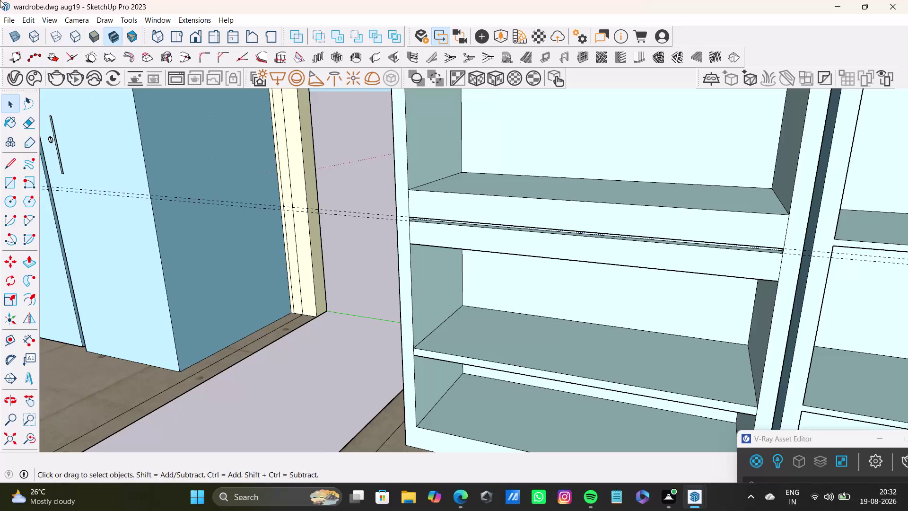
Place a trial guide just below the upper shelf's front edge with the Tape Measure.
scroll(down, 3)
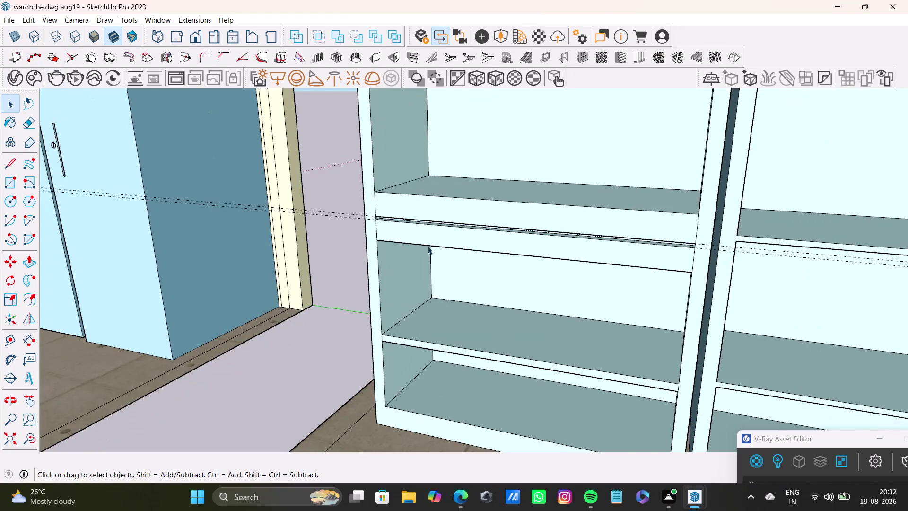
scroll(down, 3)
middle_drag(619, 295, 403, 236)
scroll(up, 3)
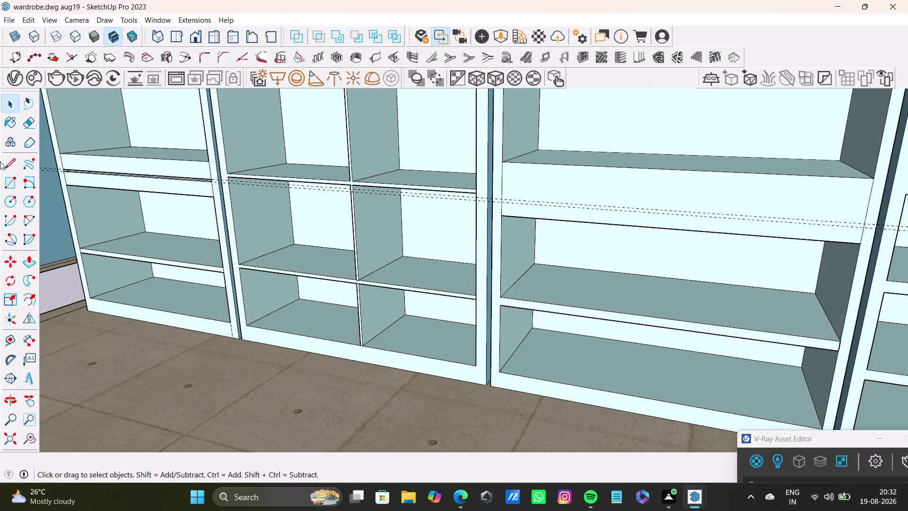
key(t)
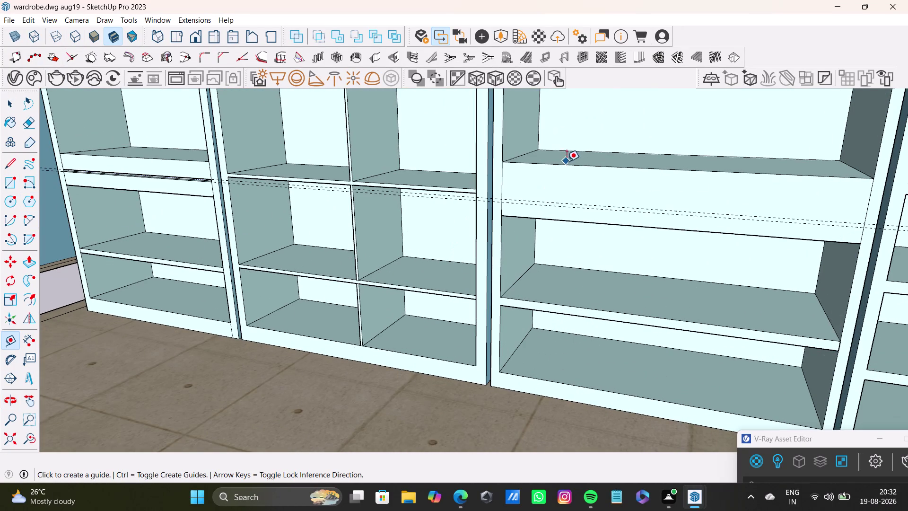
click(578, 165)
click(577, 193)
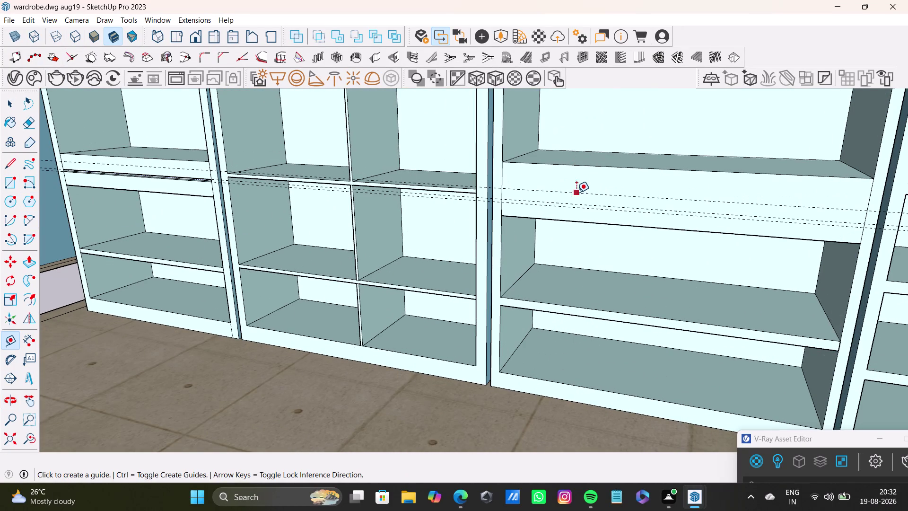
Delete all existing guide lines with Edit > Delete Guides.
middle_drag(625, 277, 494, 252)
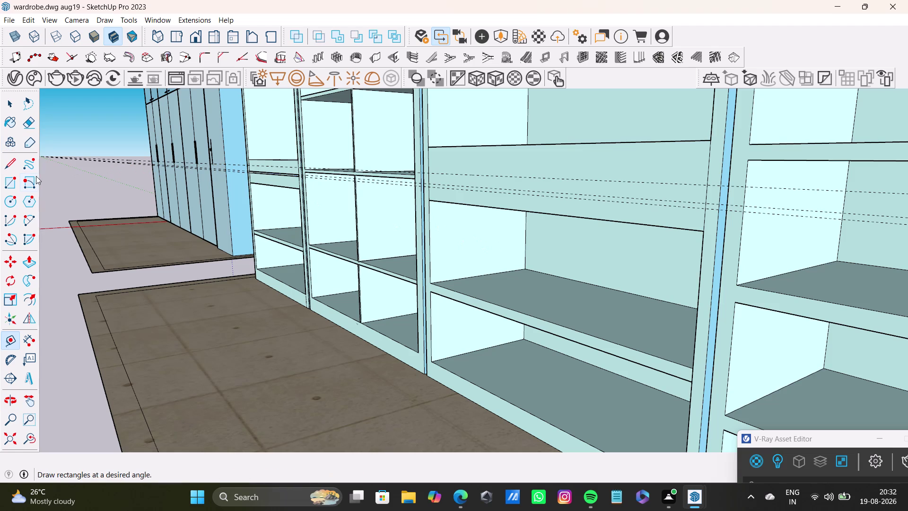
click(29, 20)
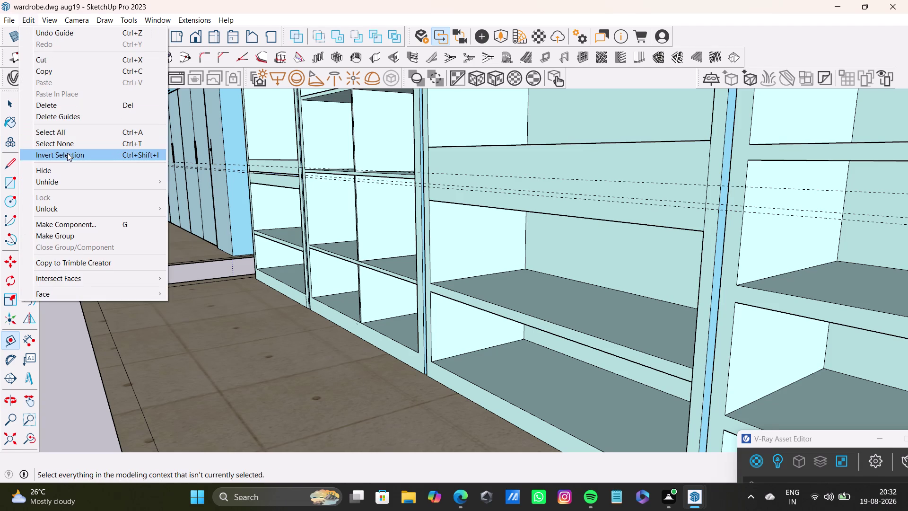
click(62, 117)
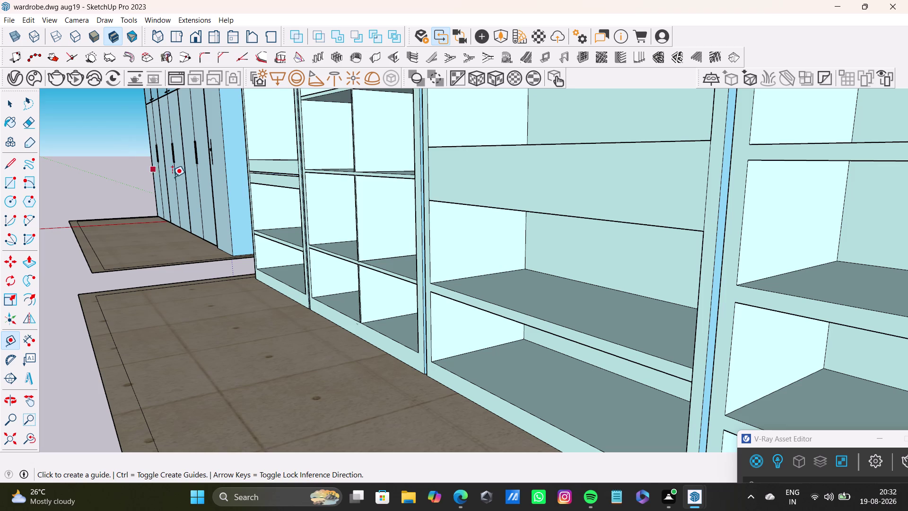
Pull two new guides down from the upper shelf's front edge.
click(487, 144)
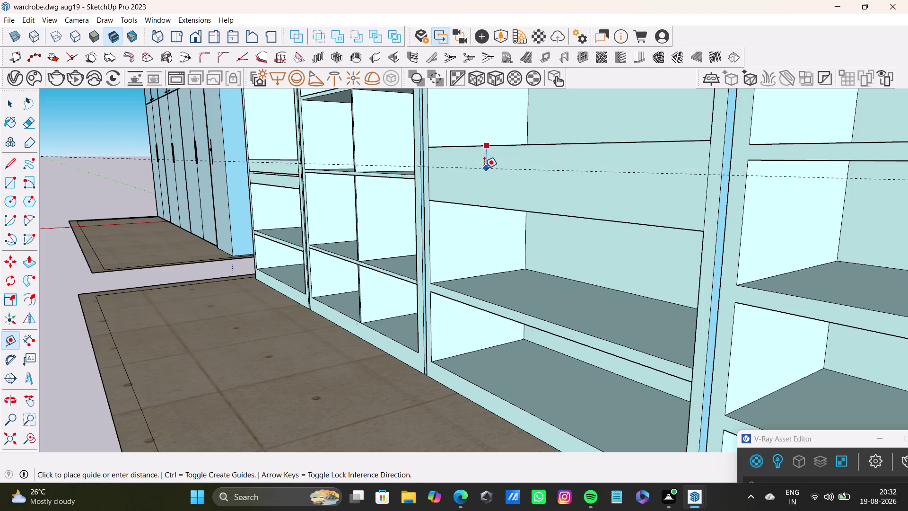
click(484, 168)
middle_drag(522, 228, 535, 224)
click(541, 207)
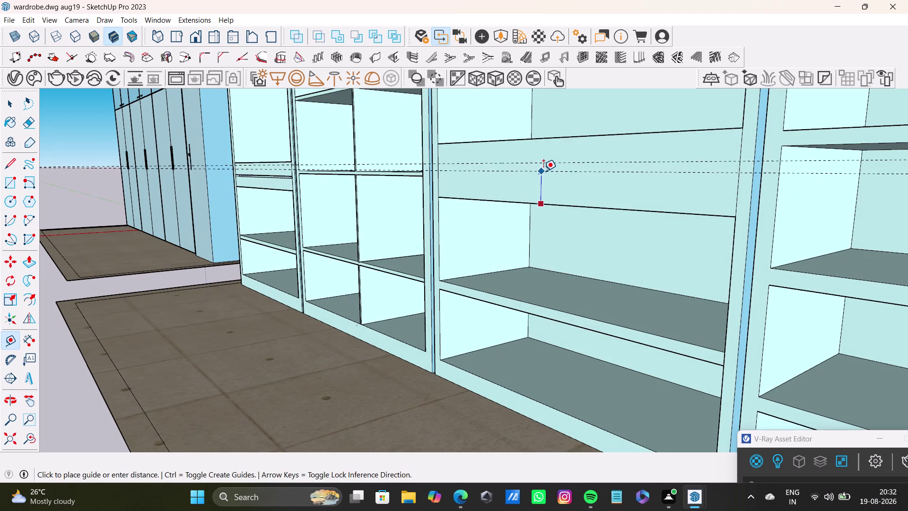
click(544, 168)
key(space)
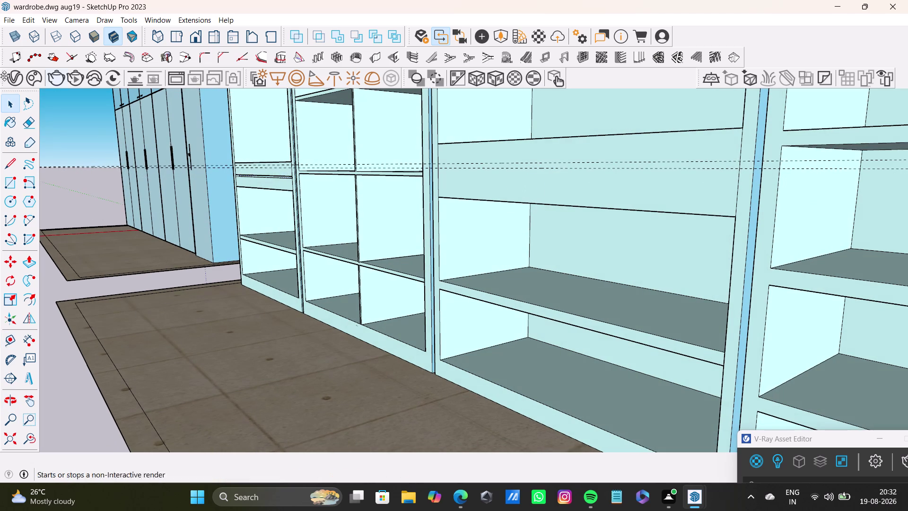
click(8, 165)
Trace a line along the first guide from the left post to the right post.
scroll(up, 3)
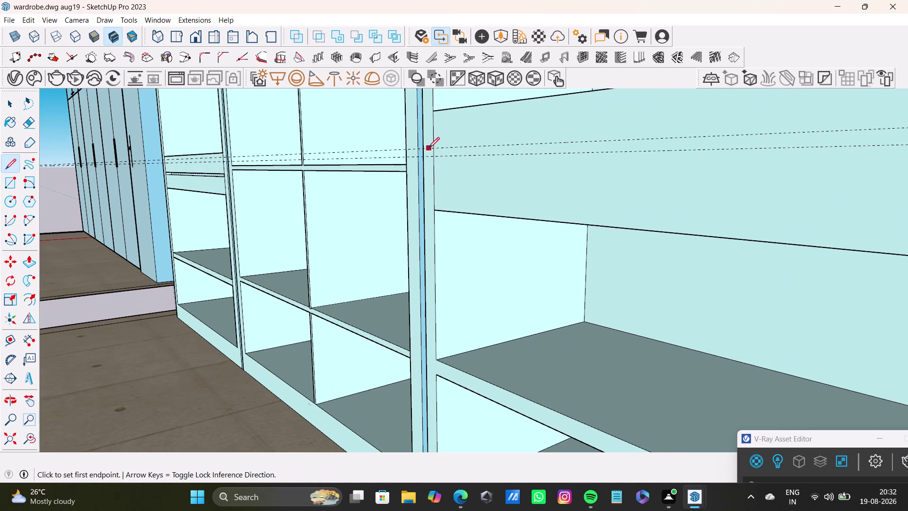
scroll(down, 3)
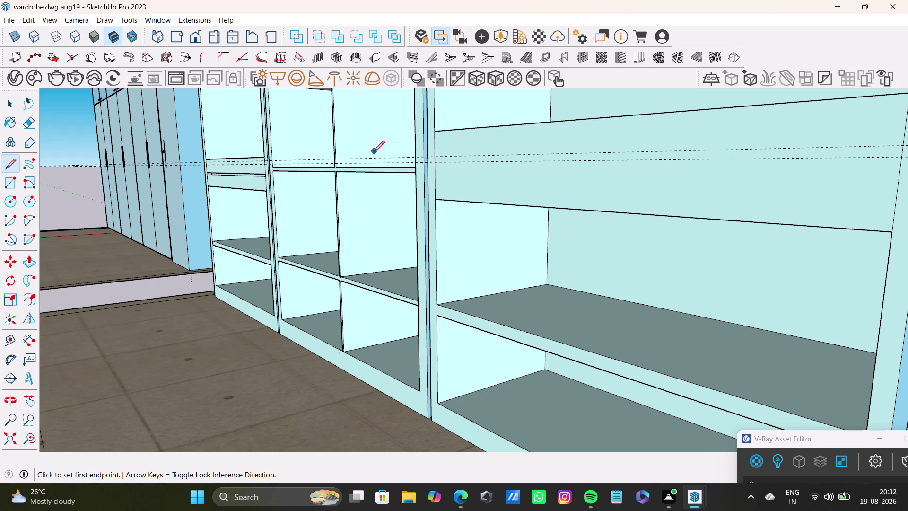
scroll(down, 3)
middle_drag(581, 194, 396, 237)
middle_drag(404, 238, 469, 238)
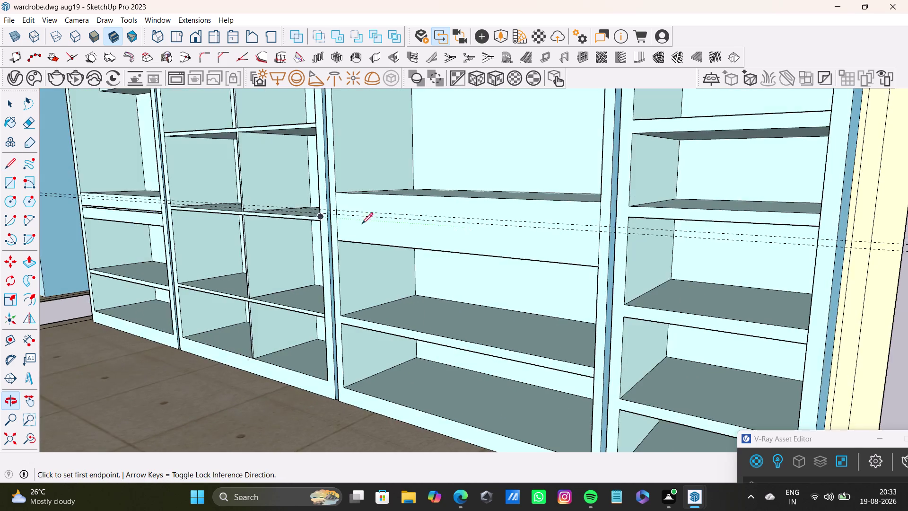
scroll(up, 3)
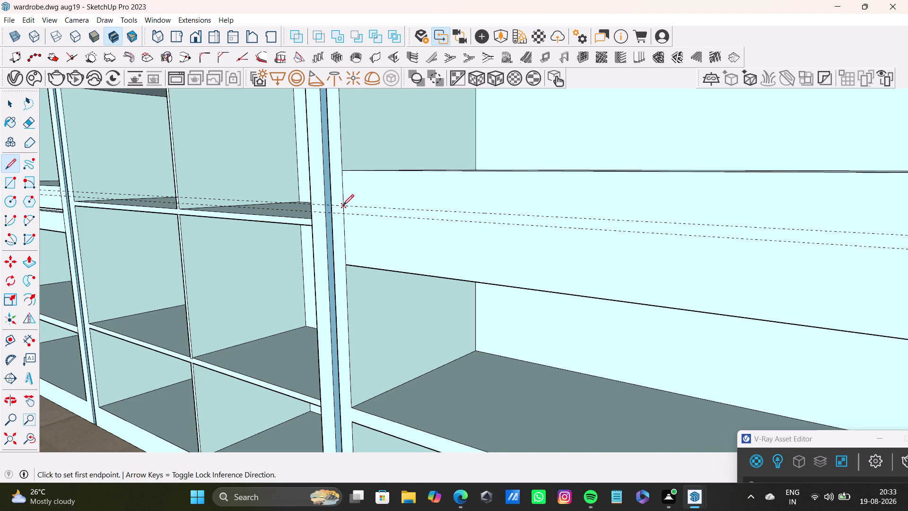
click(343, 205)
scroll(down, 3)
middle_drag(755, 232, 505, 210)
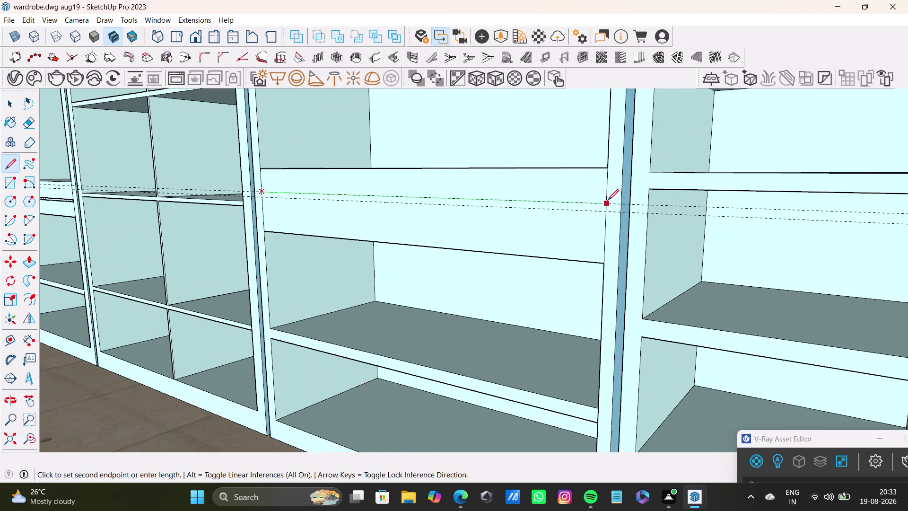
click(607, 201)
key(space)
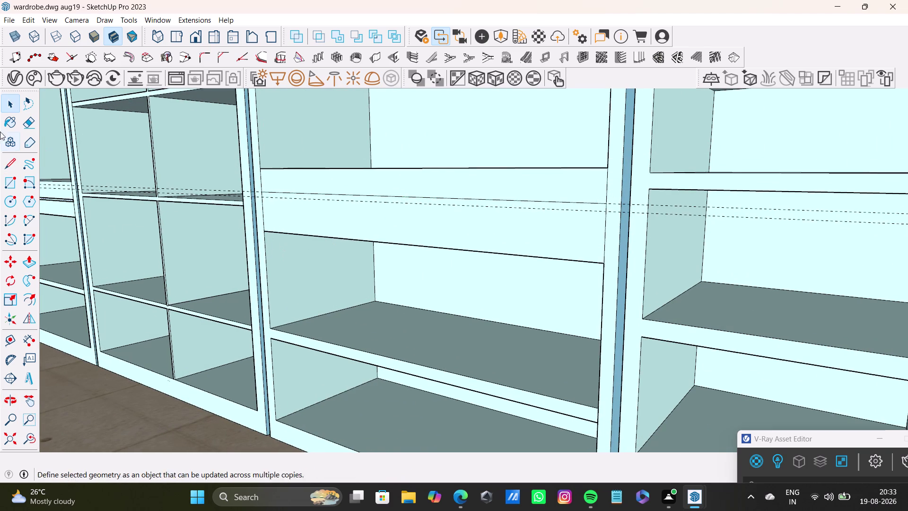
Trace a second line along the other guide across to the right post.
click(12, 162)
scroll(up, 3)
click(267, 199)
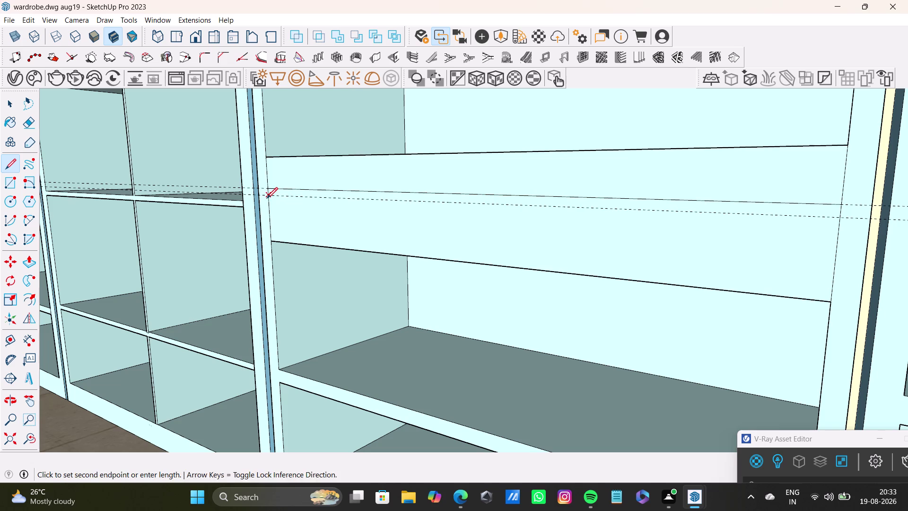
click(840, 214)
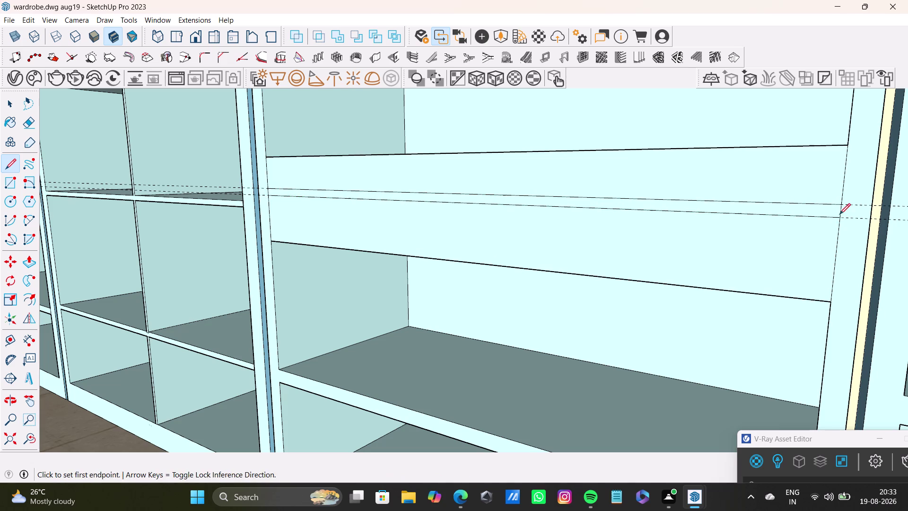
key(space)
Redraw the guide line from the post to the far side post to close the strip.
click(786, 210)
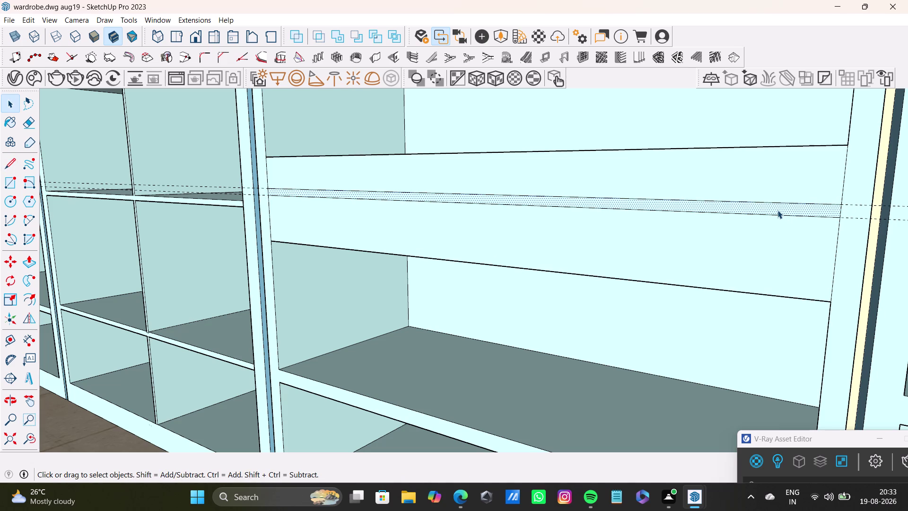
key(ctrl+z)
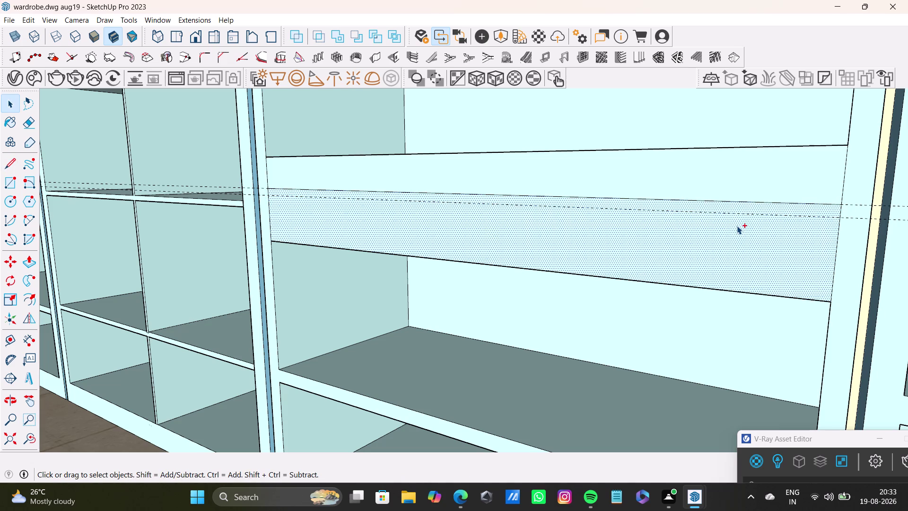
click(10, 160)
scroll(up, 3)
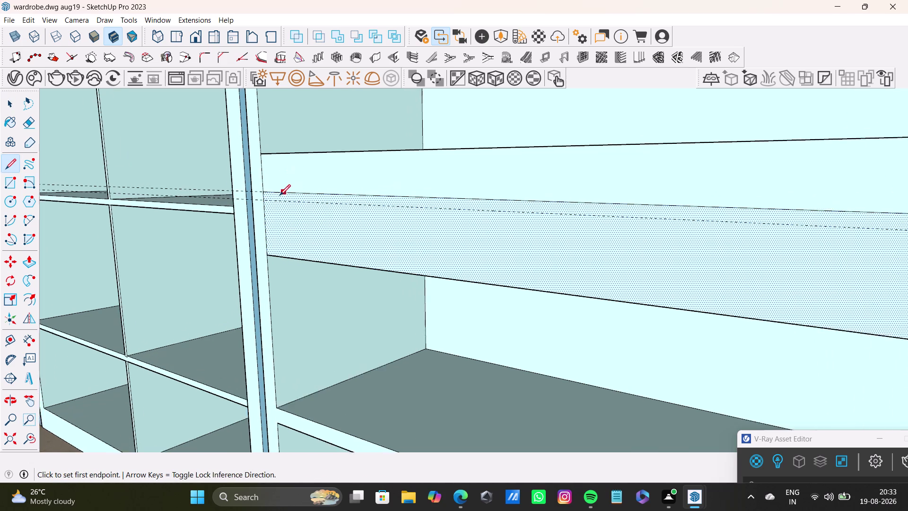
scroll(up, 3)
click(254, 201)
scroll(down, 3)
middle_drag(828, 232, 530, 227)
scroll(down, 3)
middle_drag(808, 240, 579, 229)
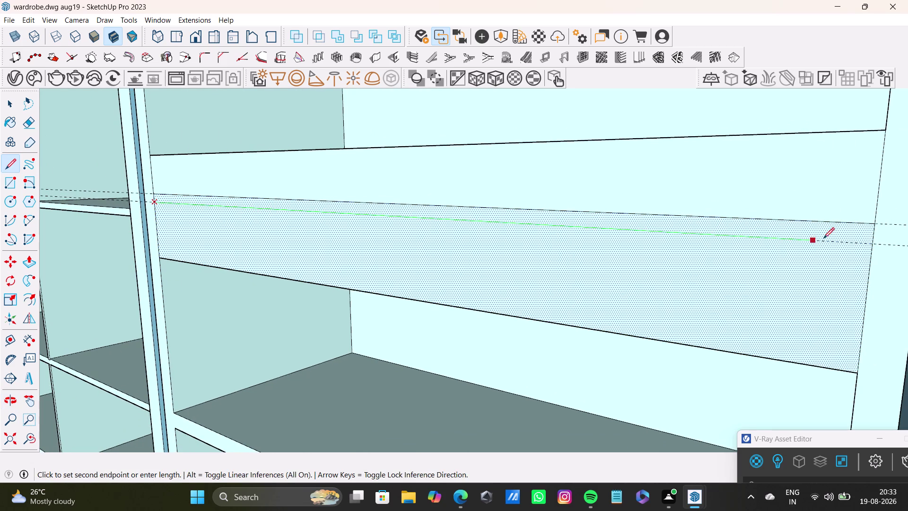
click(871, 242)
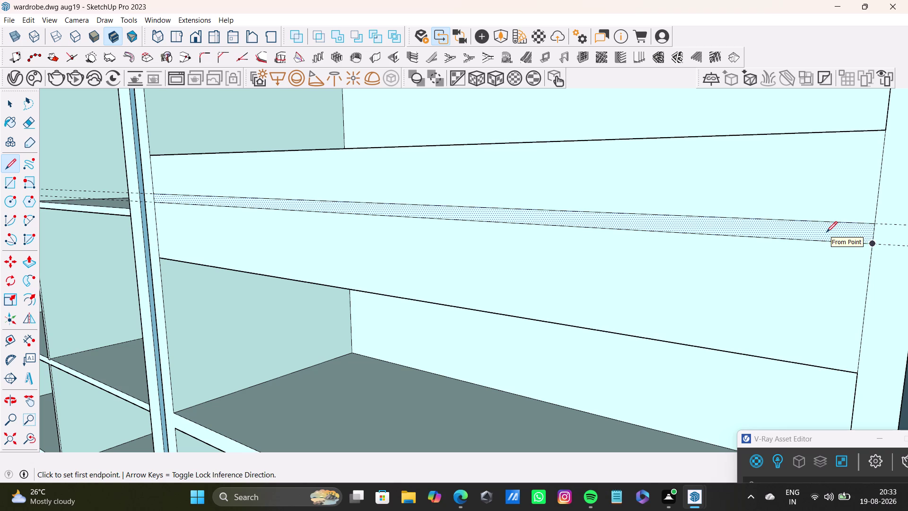
key(space)
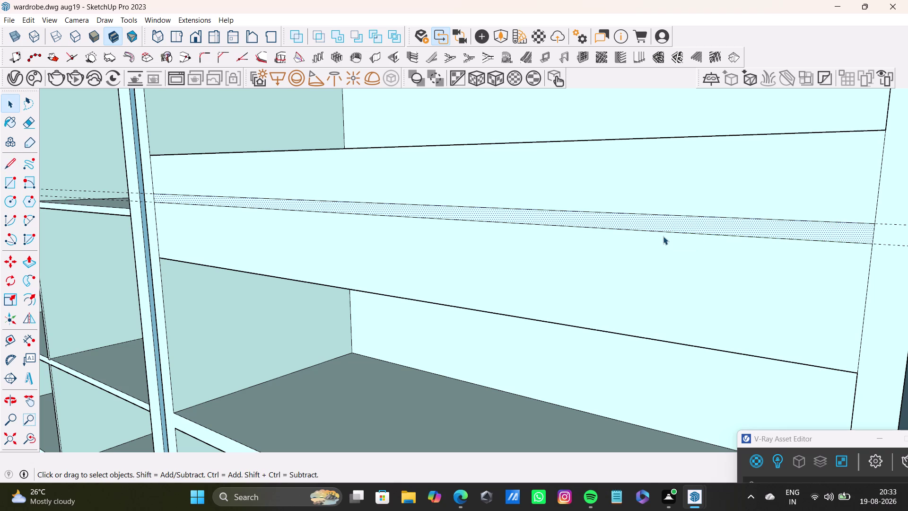
Push the thin strip on the shelf front back into the shelf.
click(670, 218)
key(p)
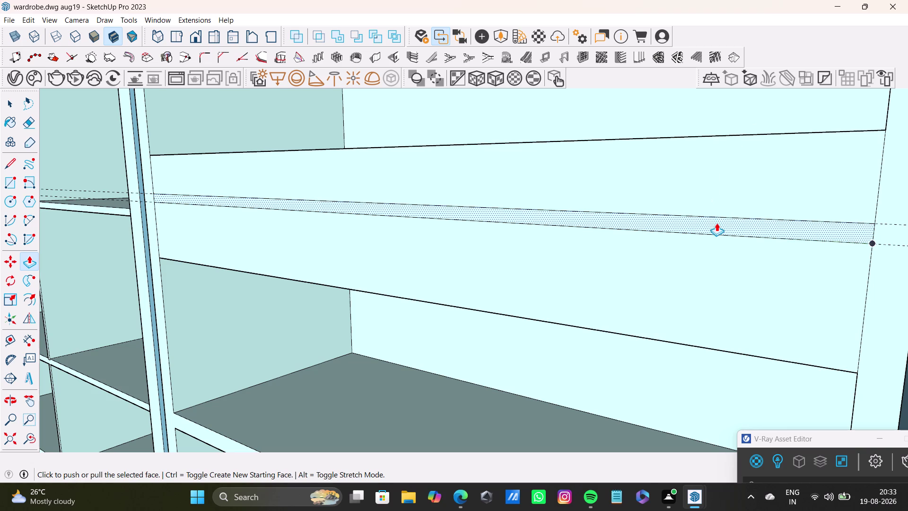
drag(717, 223, 722, 213)
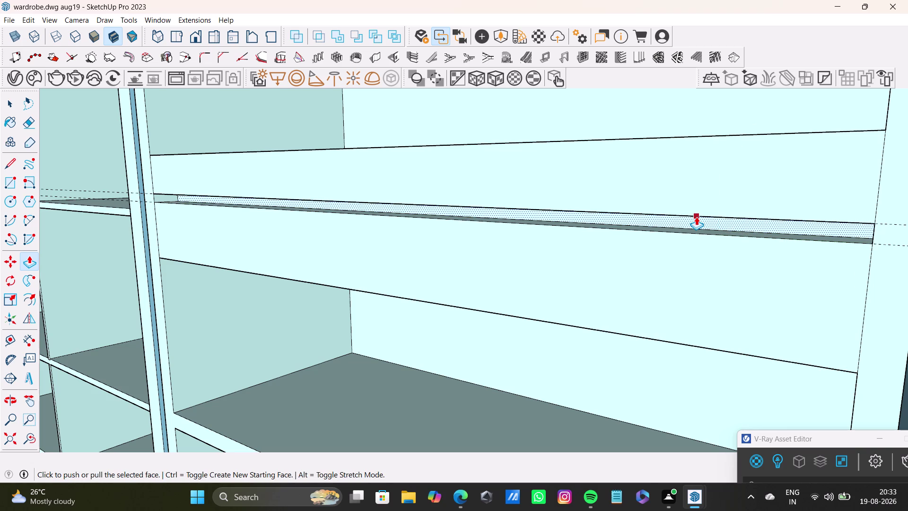
key(space)
scroll(down, 3)
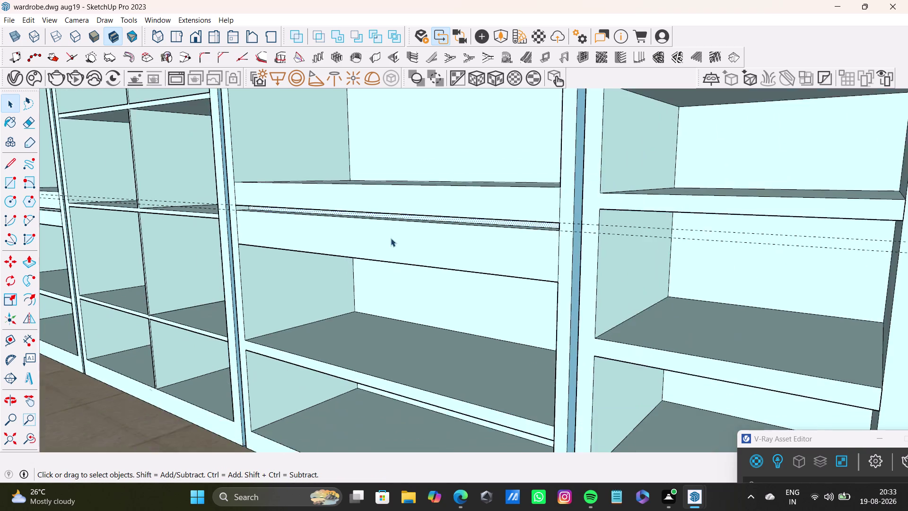
middle_drag(401, 235, 440, 322)
scroll(down, 3)
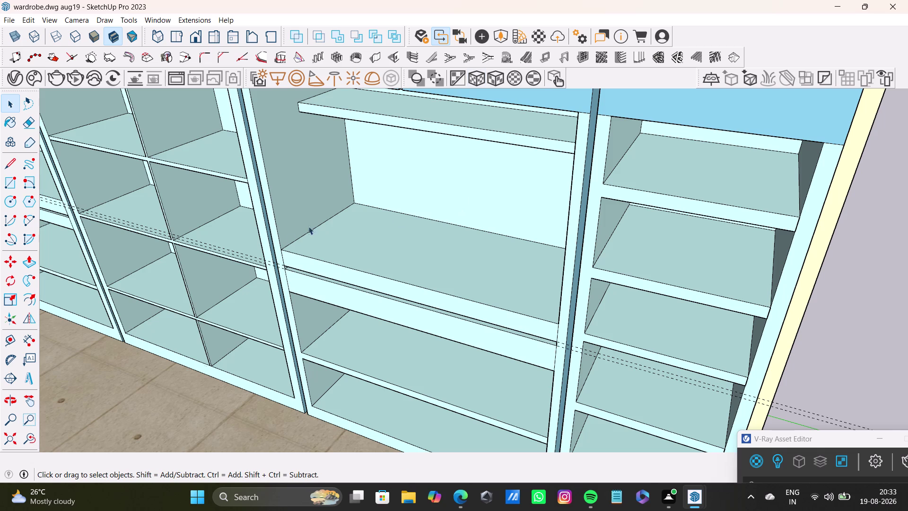
scroll(down, 3)
middle_drag(318, 209, 393, 234)
scroll(down, 3)
middle_drag(359, 227, 375, 164)
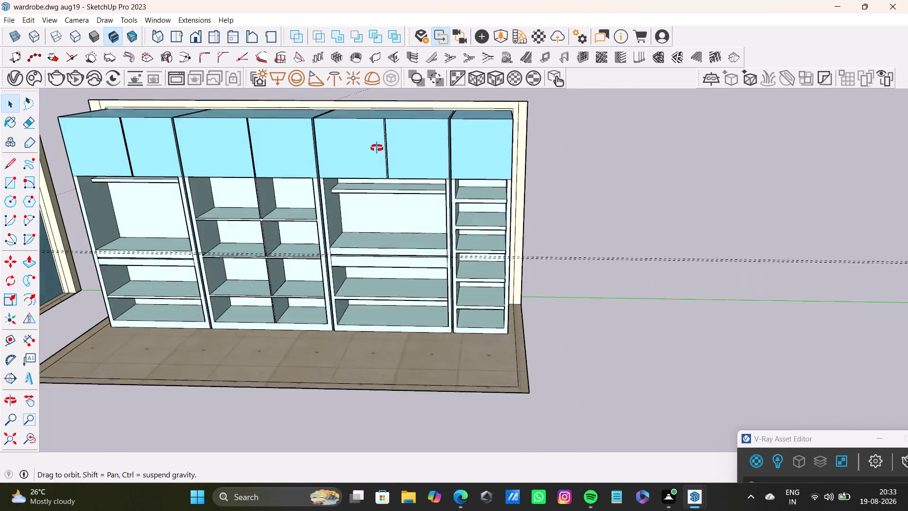
middle_drag(376, 163, 379, 133)
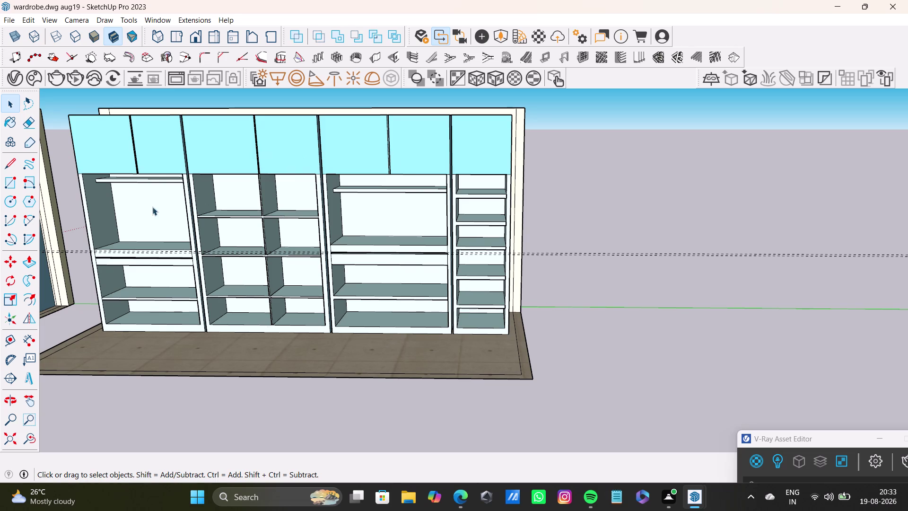
middle_drag(187, 203, 156, 168)
scroll(up, 3)
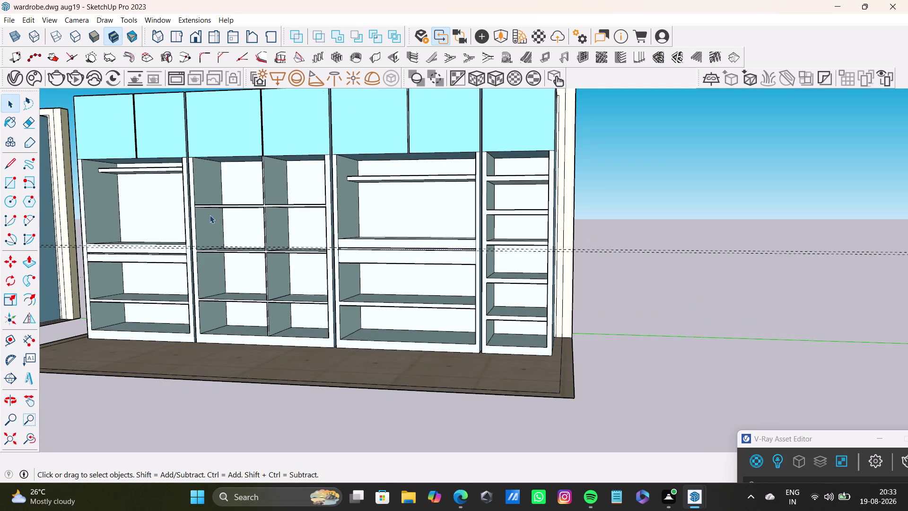
scroll(down, 3)
middle_drag(370, 237, 490, 245)
scroll(up, 3)
middle_drag(316, 247, 268, 284)
scroll(up, 3)
middle_drag(349, 225, 251, 245)
scroll(down, 3)
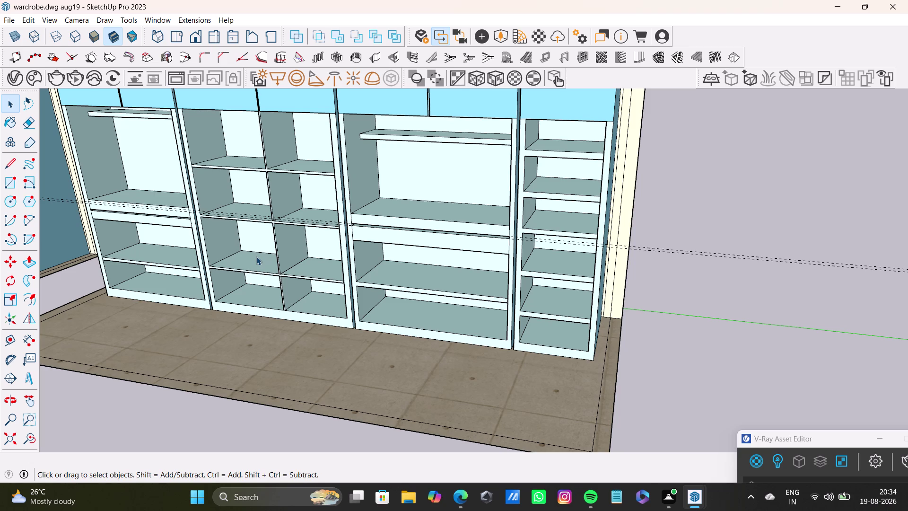
middle_drag(283, 294, 302, 287)
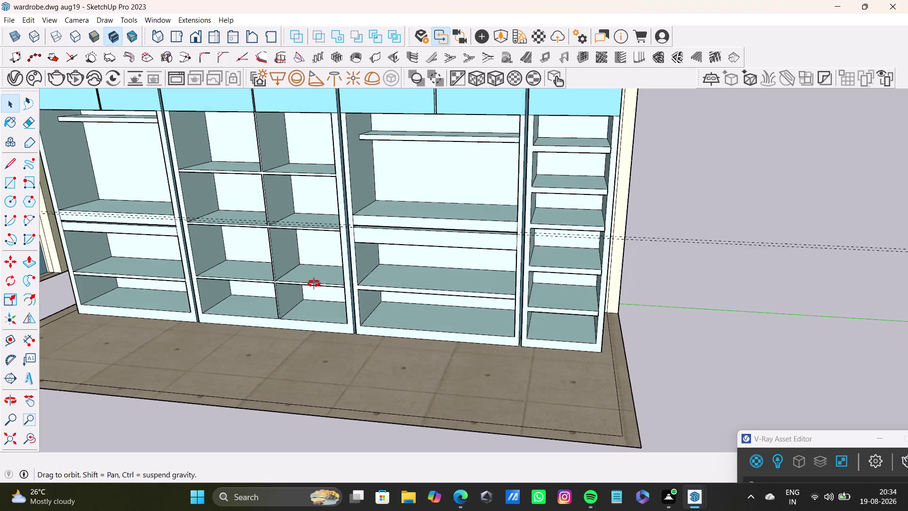
middle_drag(303, 287, 322, 285)
scroll(up, 3)
middle_drag(264, 283, 252, 293)
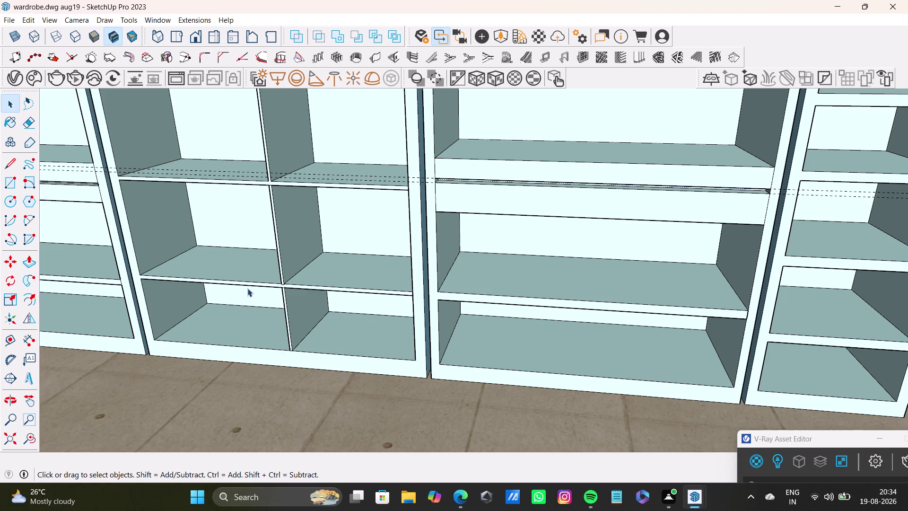
Pull the left cubby's shelf top up to a new height.
click(243, 263)
key(p)
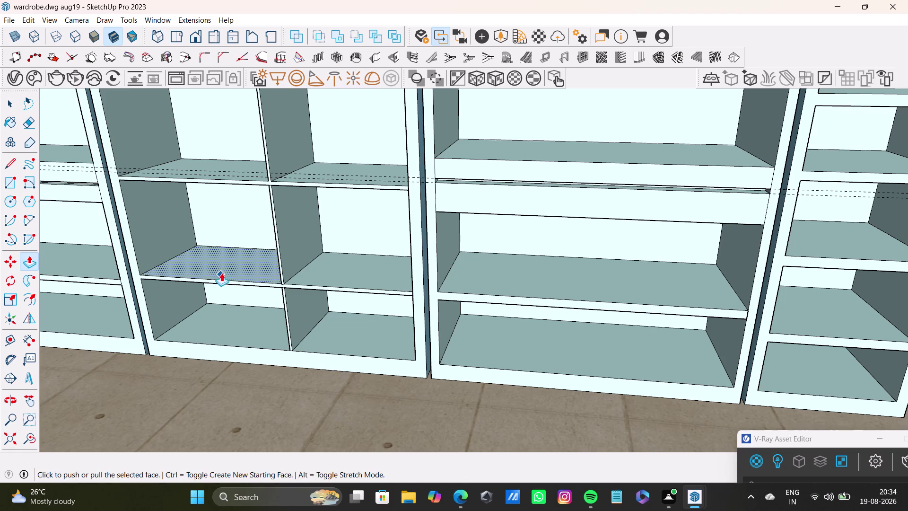
drag(231, 269, 192, 248)
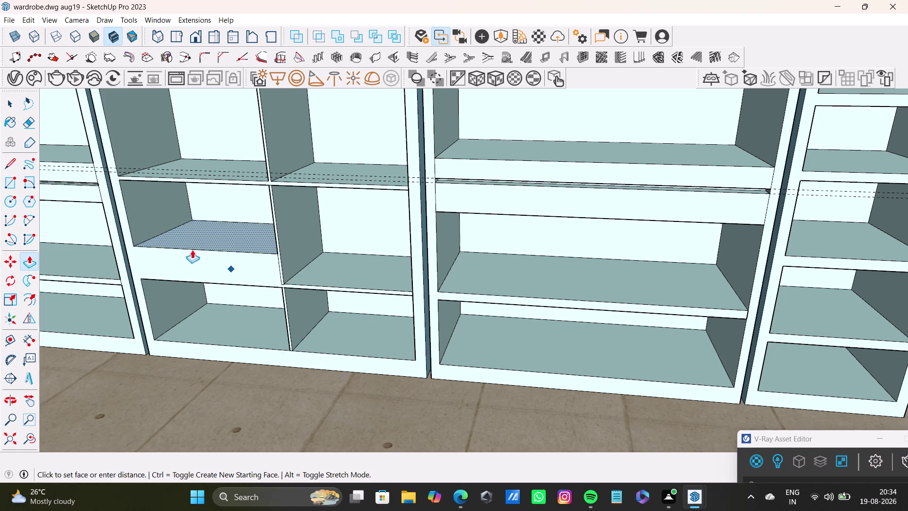
drag(191, 247, 199, 267)
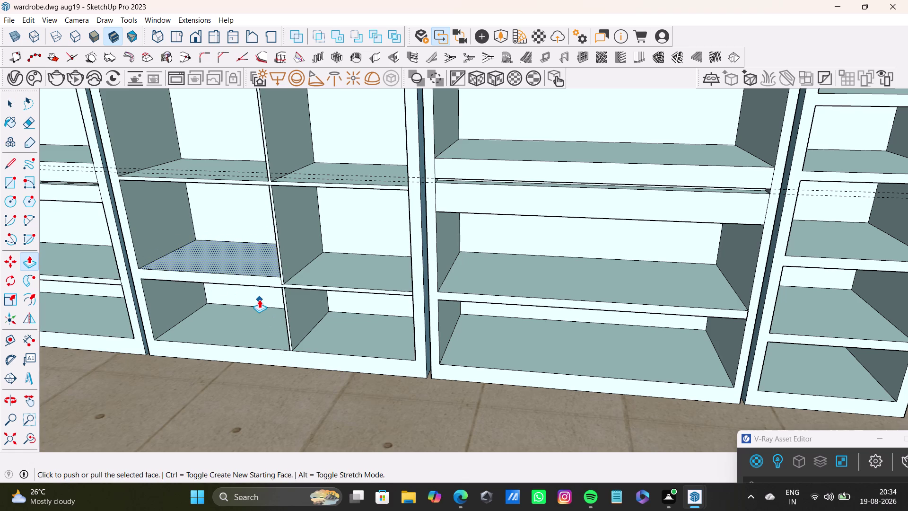
key(space)
Raise the right cubby's shelf top to match the left one.
click(322, 267)
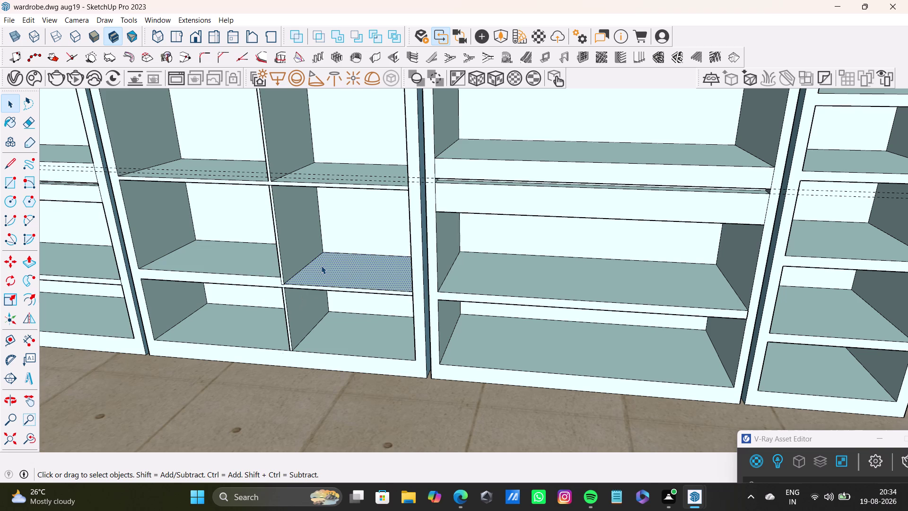
key(p)
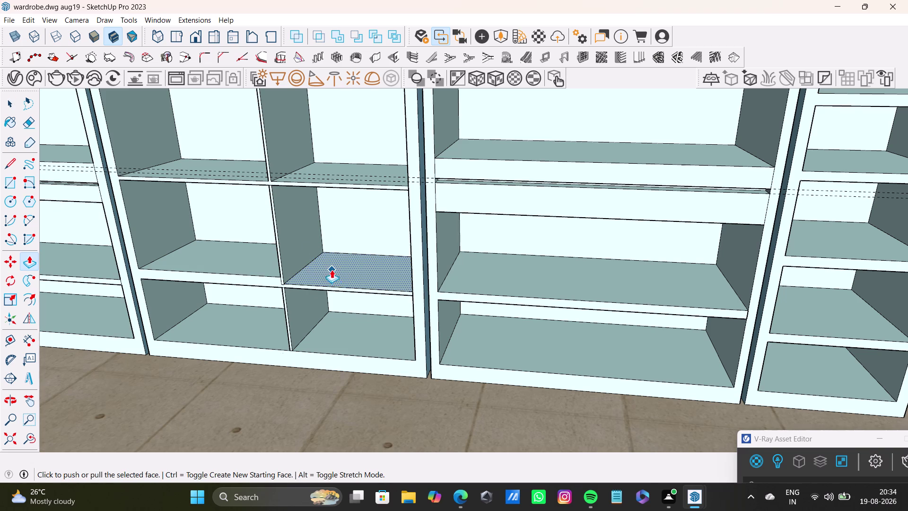
drag(332, 270, 269, 263)
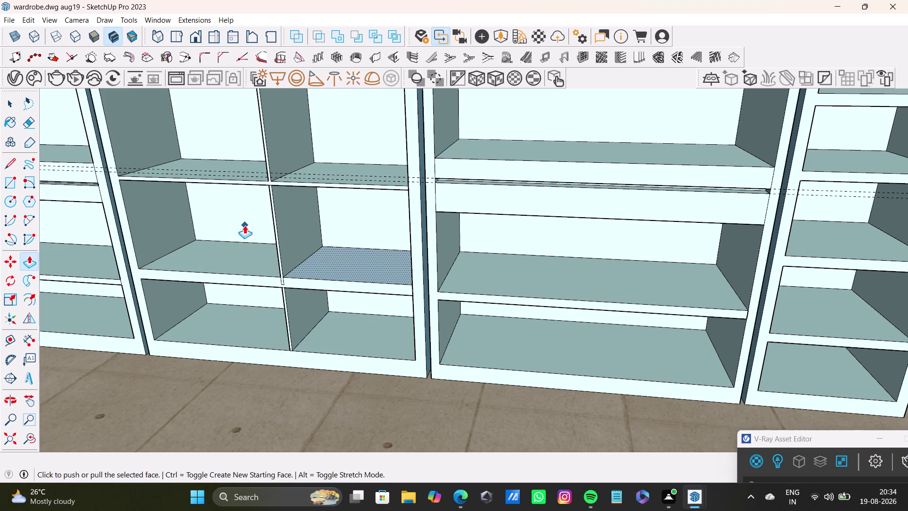
key(space)
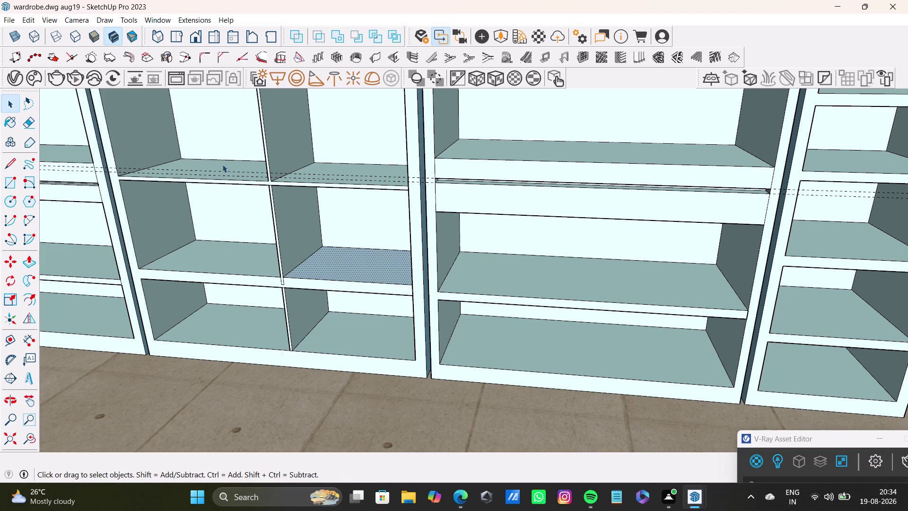
middle_drag(278, 209, 258, 270)
Pull the upper-left cubby shelf top to a new height.
click(232, 165)
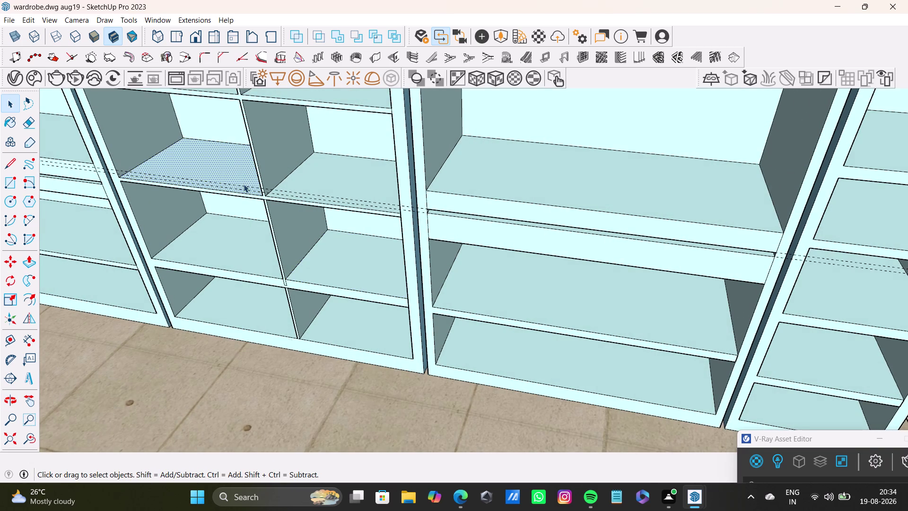
key(p)
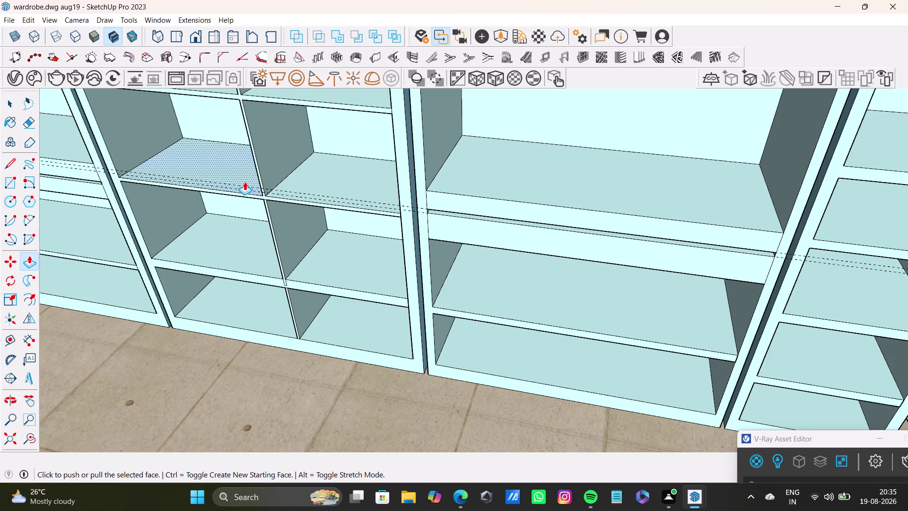
drag(244, 182, 244, 176)
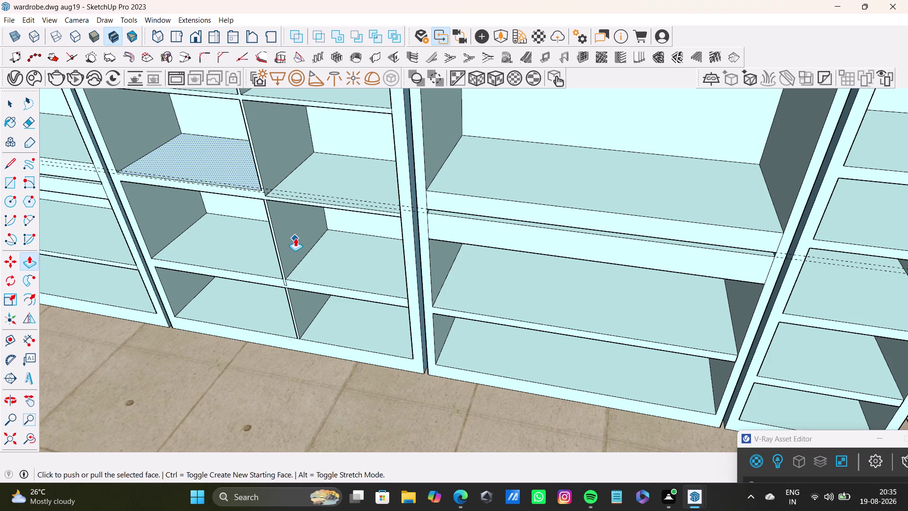
key(space)
Push and pull the upper-right cubby shelf face to adjust its thickness.
click(331, 170)
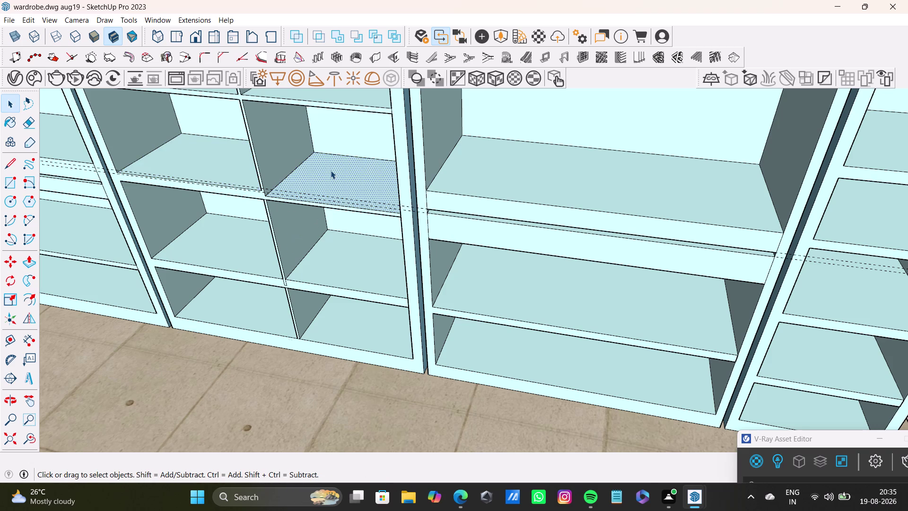
key(p)
drag(333, 172, 311, 174)
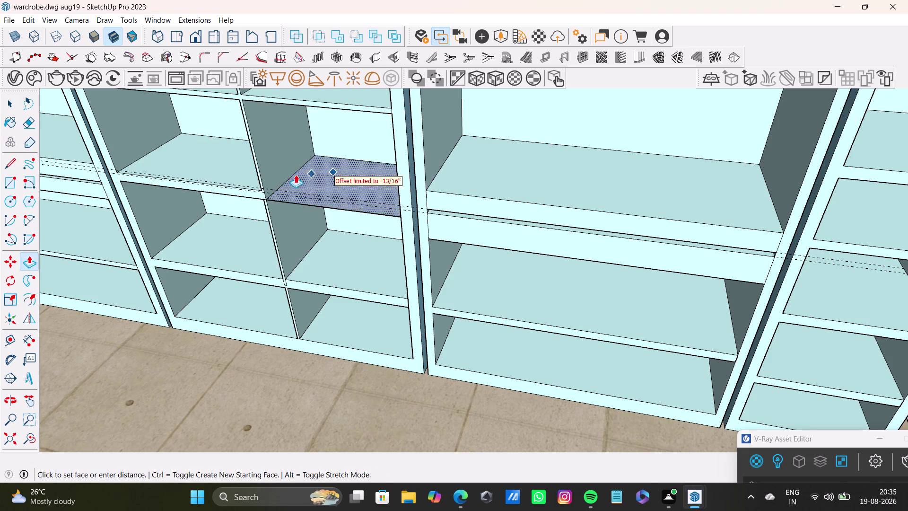
drag(311, 175, 247, 167)
scroll(down, 3)
middle_drag(288, 208, 343, 180)
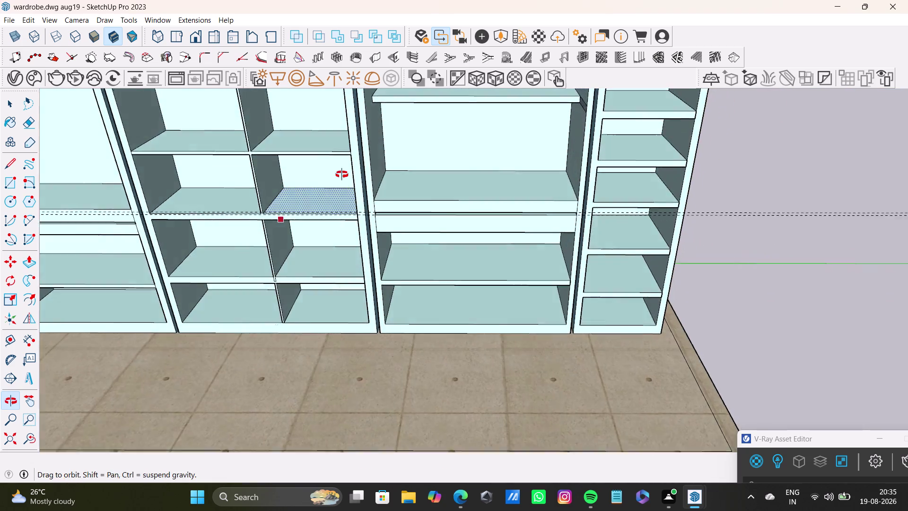
middle_drag(342, 181, 337, 163)
scroll(down, 3)
middle_drag(309, 174, 315, 170)
scroll(up, 3)
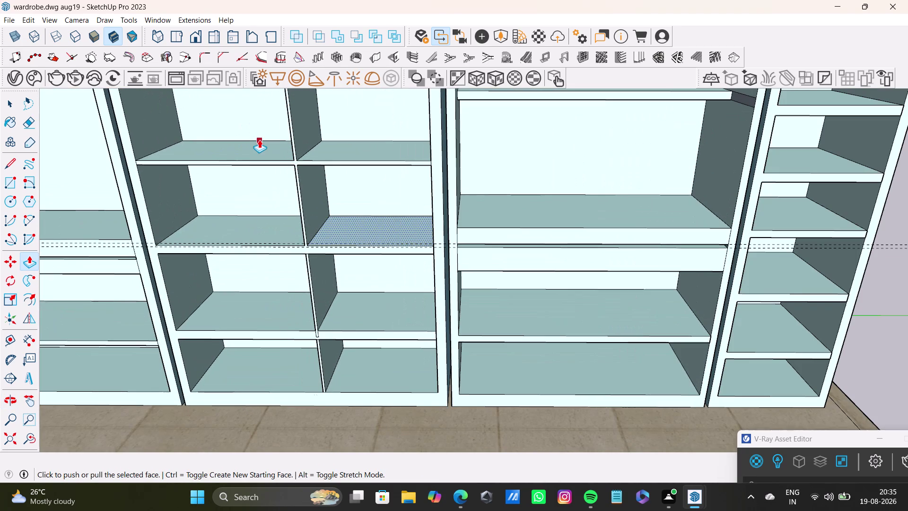
key(space)
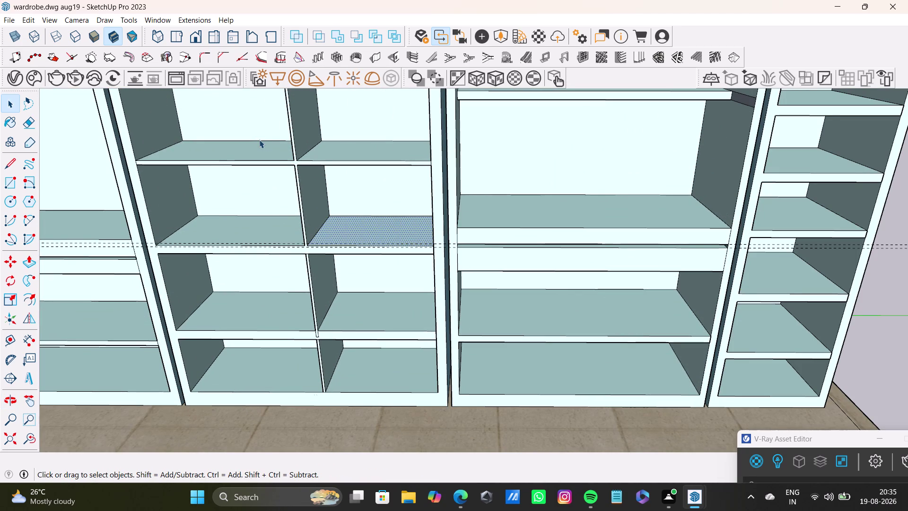
Push the upper-left cubby shelf face again to a new thickness.
click(254, 154)
key(p)
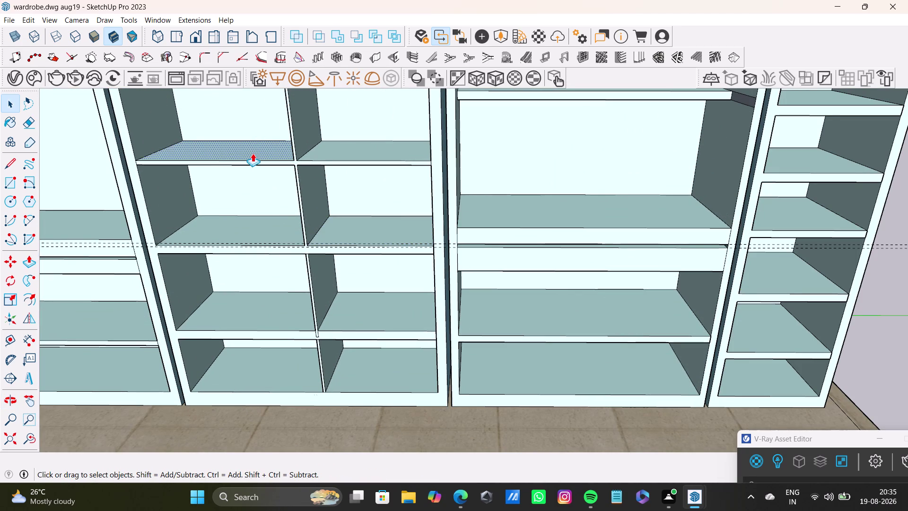
drag(272, 148, 272, 143)
key(space)
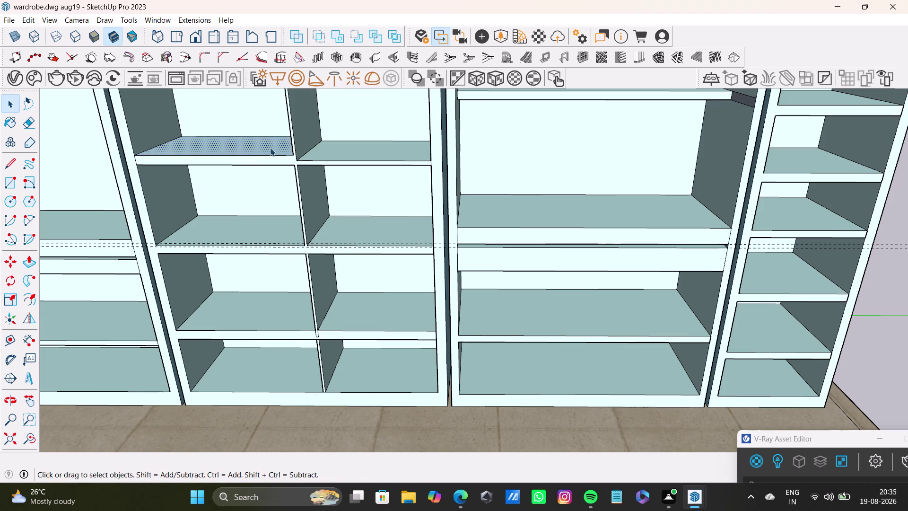
Begin pulling the upper-right cubby shelf face to set its thickness.
click(367, 151)
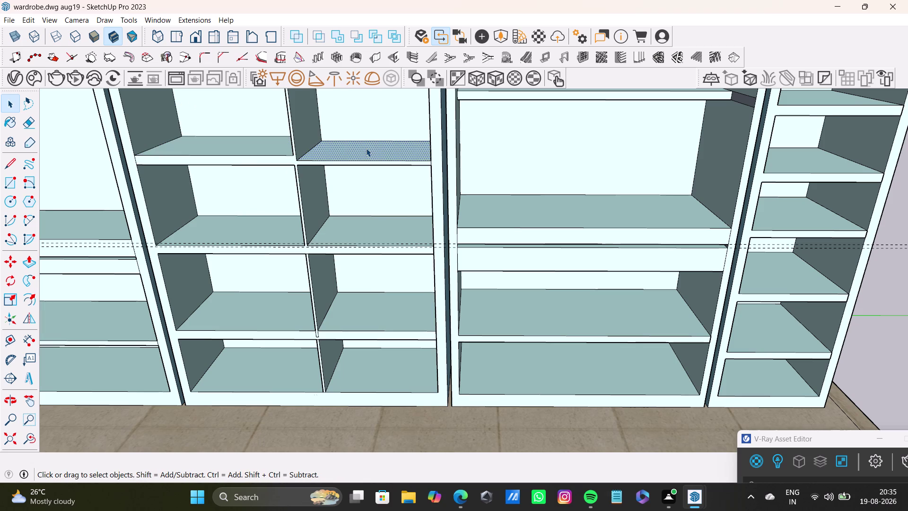
key(p)
drag(334, 149, 295, 146)
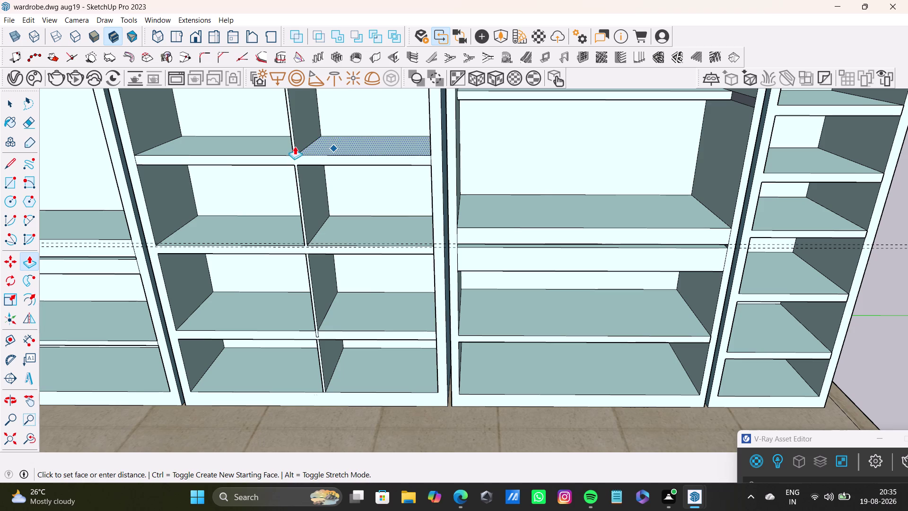
drag(295, 146, 281, 145)
scroll(down, 3)
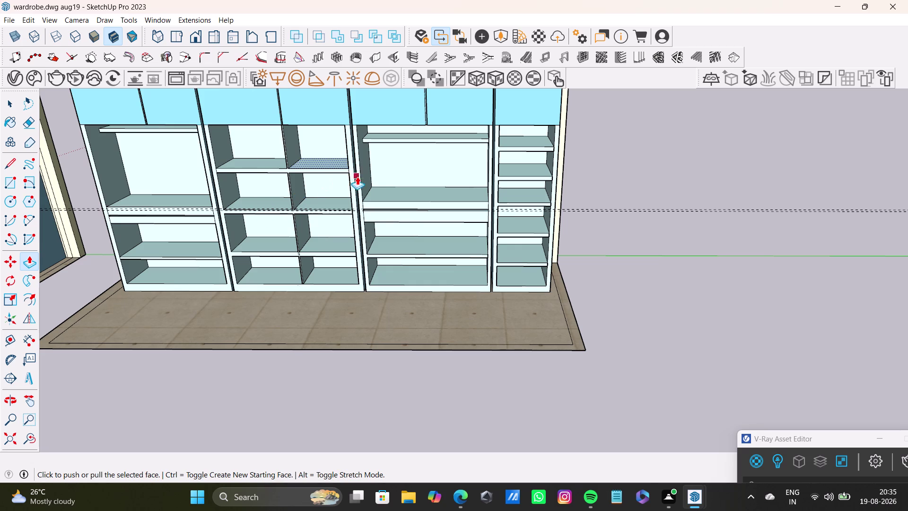
Finish the upper-right shelf Push/Pull and return to the Select tool.
key(space)
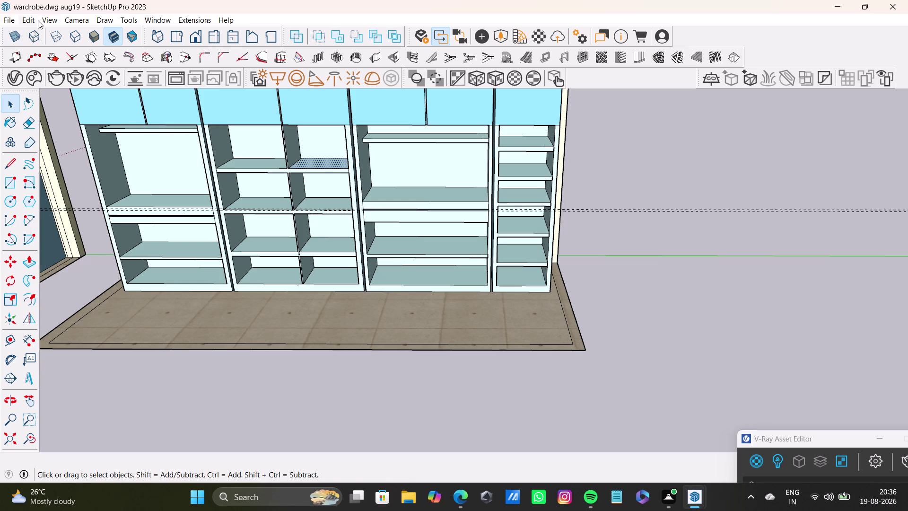
click(56, 21)
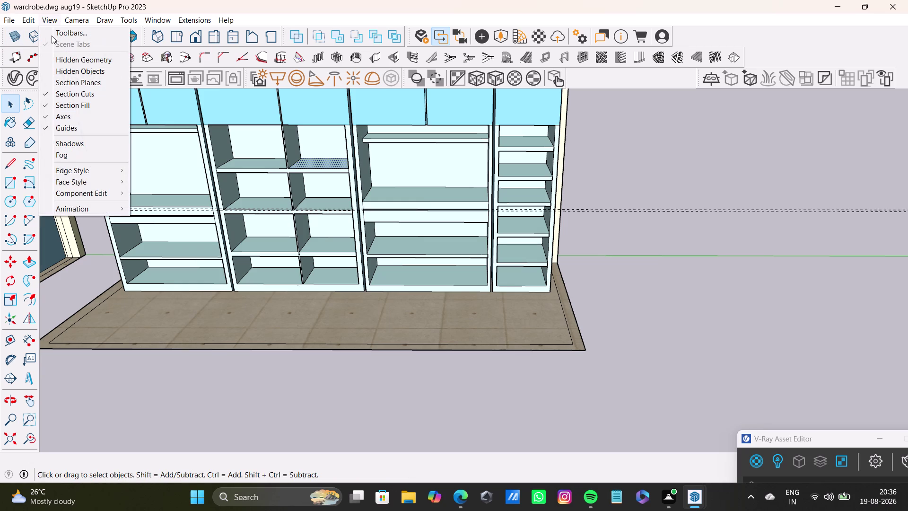
Uncheck Guides in the View menu and orbit out over the whole wardrobe.
click(23, 17)
click(24, 18)
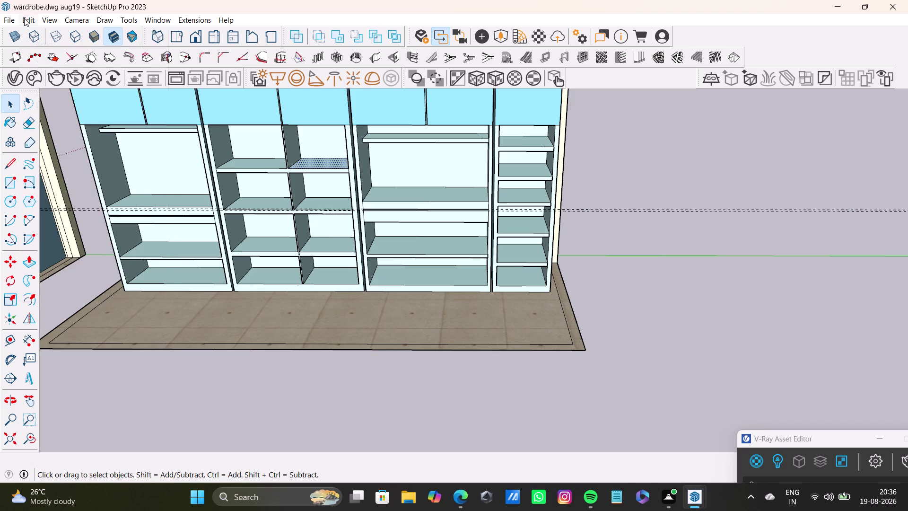
click(95, 116)
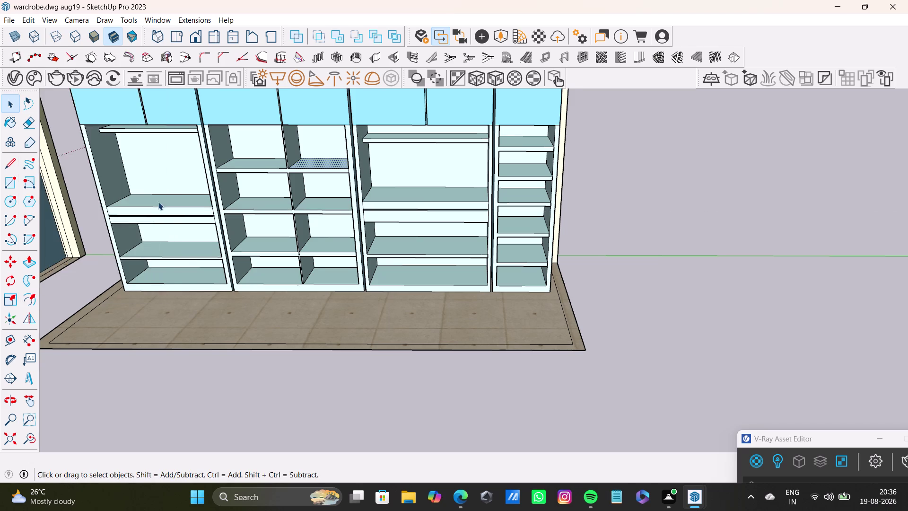
scroll(down, 3)
middle_drag(216, 228, 196, 212)
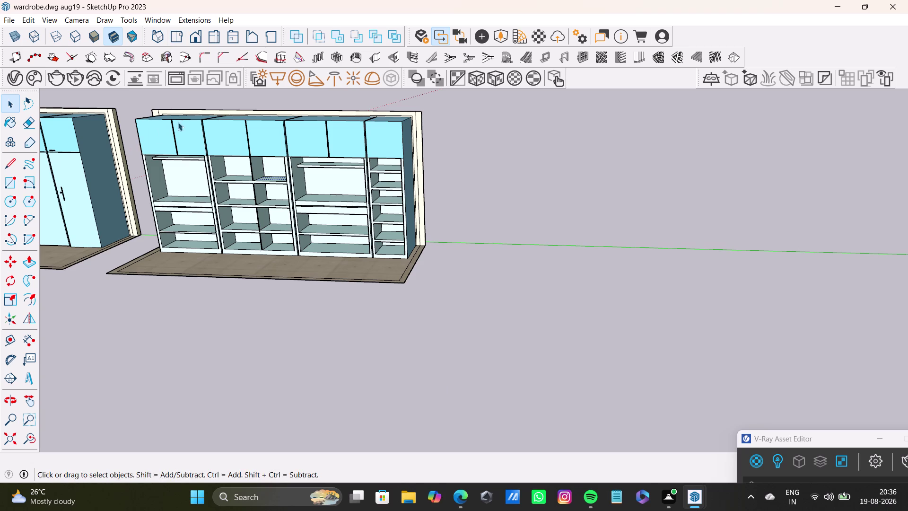
scroll(up, 3)
scroll(up, 3)
middle_drag(203, 238, 253, 203)
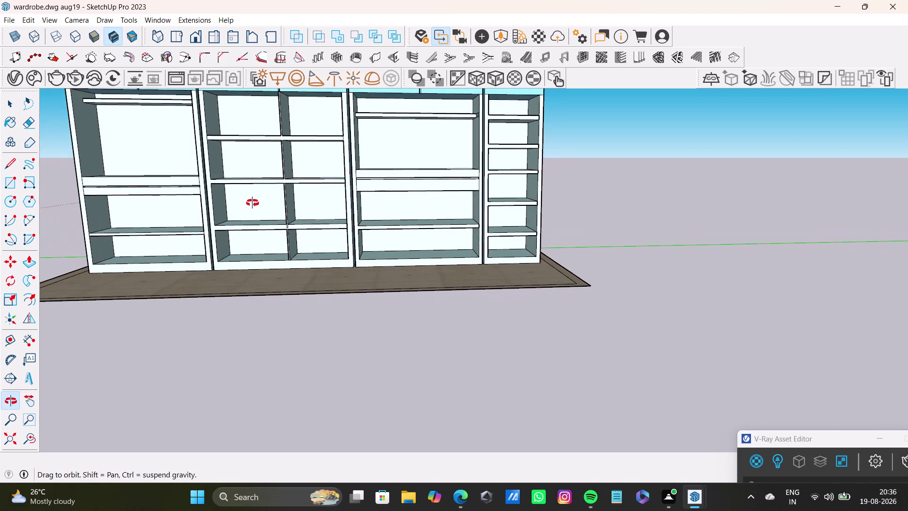
middle_drag(252, 203, 248, 204)
scroll(up, 3)
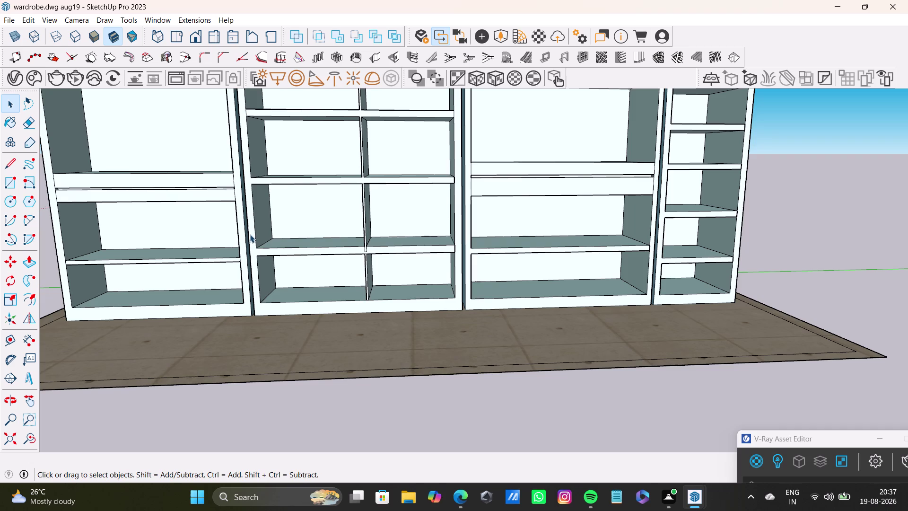
scroll(down, 3)
middle_drag(200, 226, 258, 283)
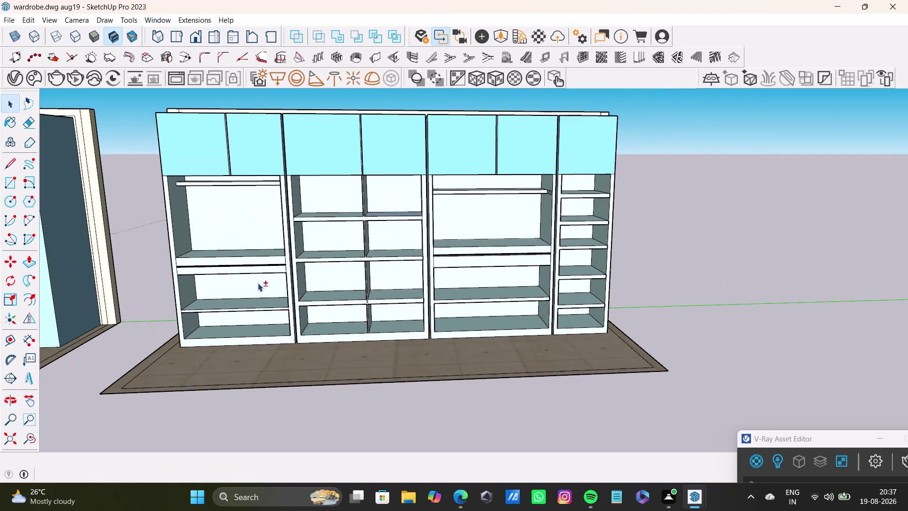
scroll(up, 3)
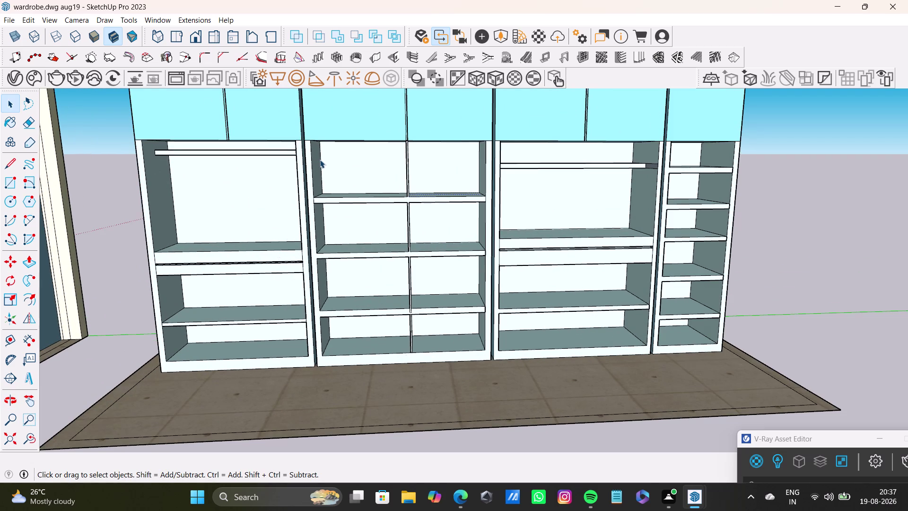
scroll(down, 3)
middle_drag(295, 234, 436, 236)
scroll(up, 3)
middle_drag(429, 239, 248, 188)
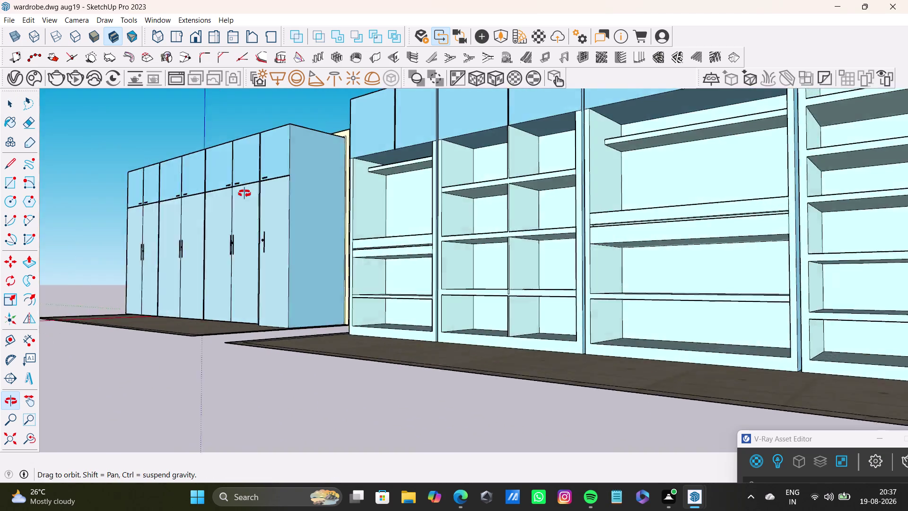
middle_drag(248, 188, 403, 249)
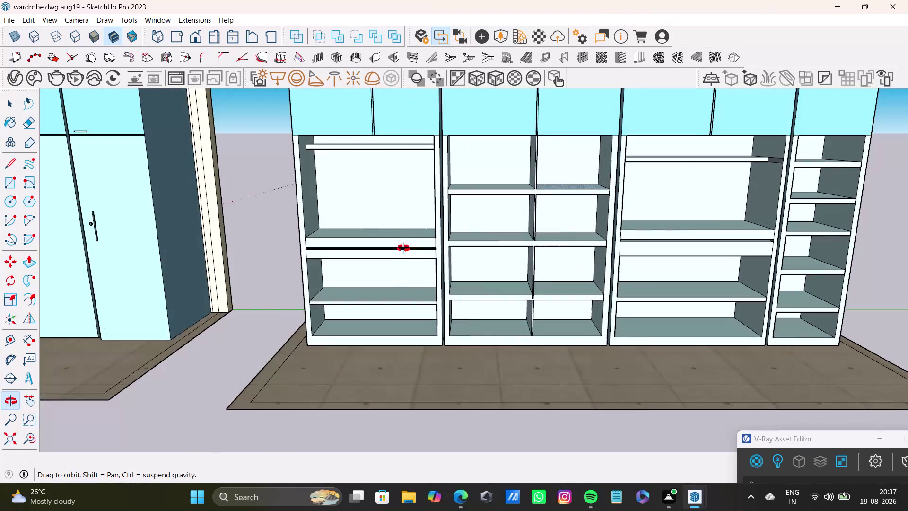
middle_drag(403, 248, 408, 255)
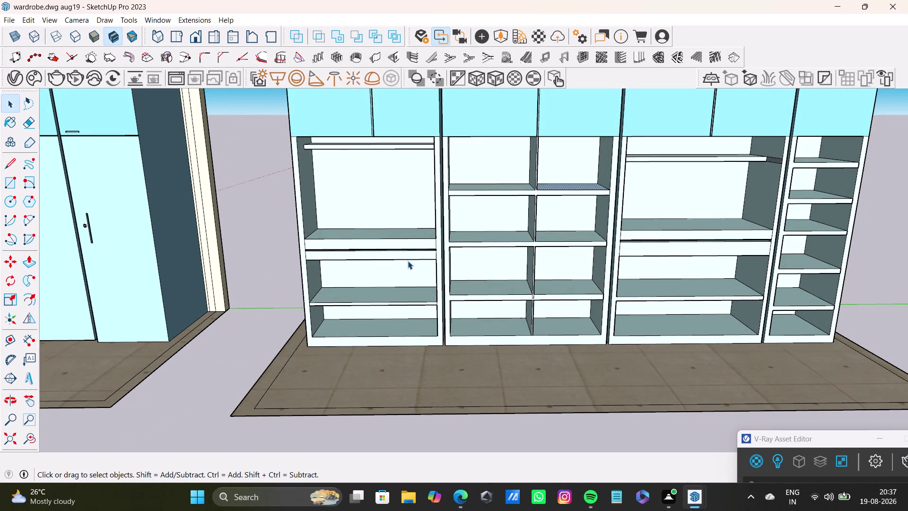